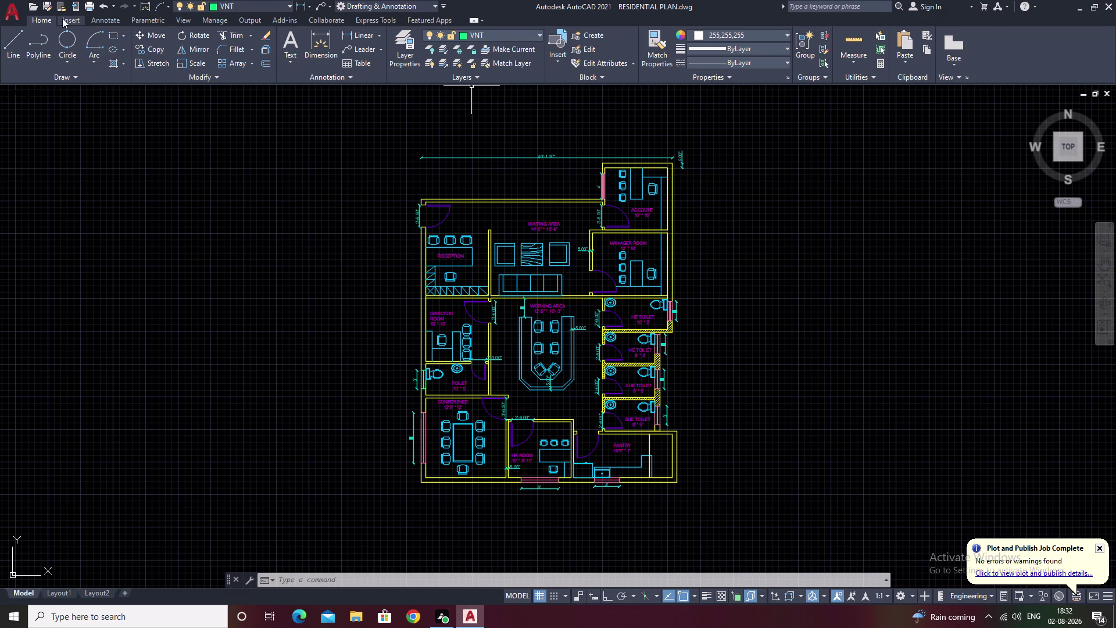
Begin a Save As of the residential plan drawing, targeting the Desktop folder.
click(624, 0)
click(645, 0)
click(659, 3)
click(46, 8)
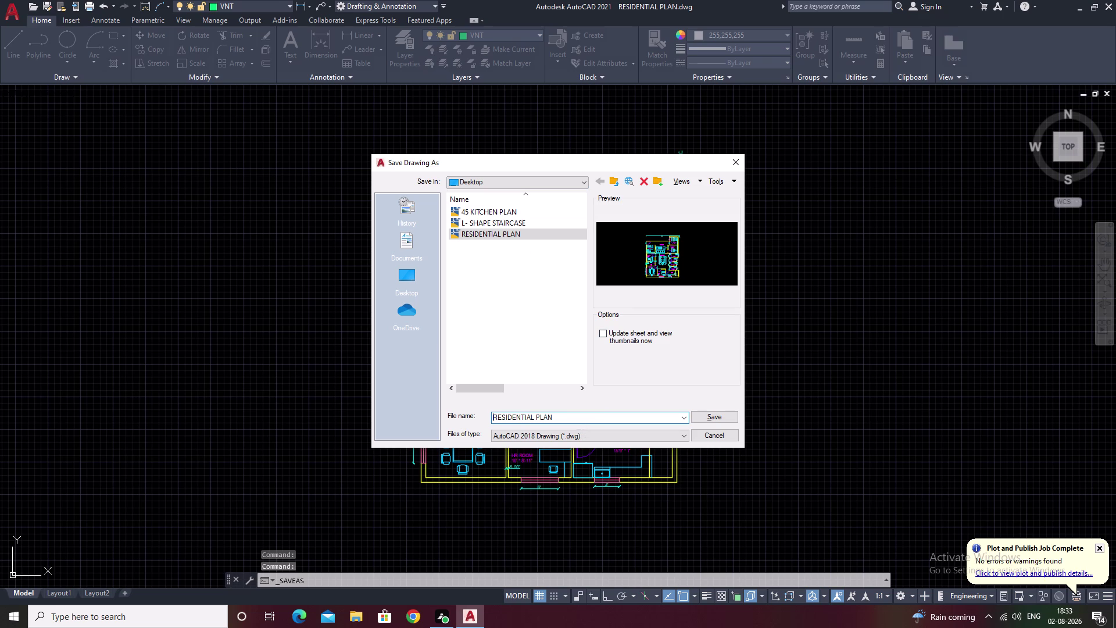
Replace the file name RESIDENTIAL PLAN with 'OFFICE BUILDING PLAN' and save it.
drag(583, 421, 372, 436)
key(BackSpace)
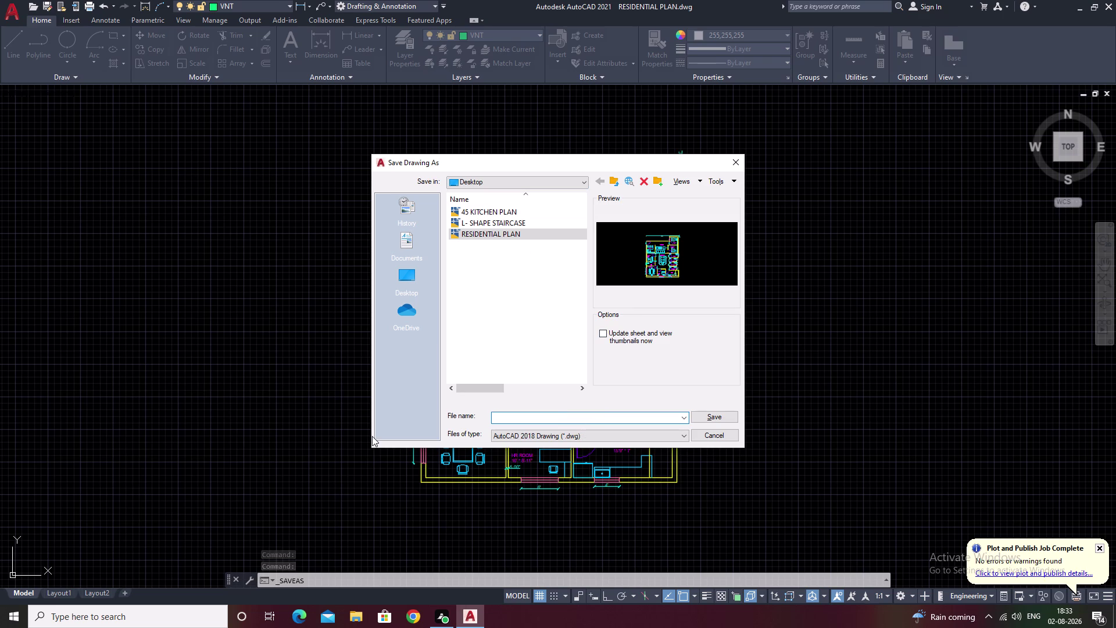
text(OFFI)
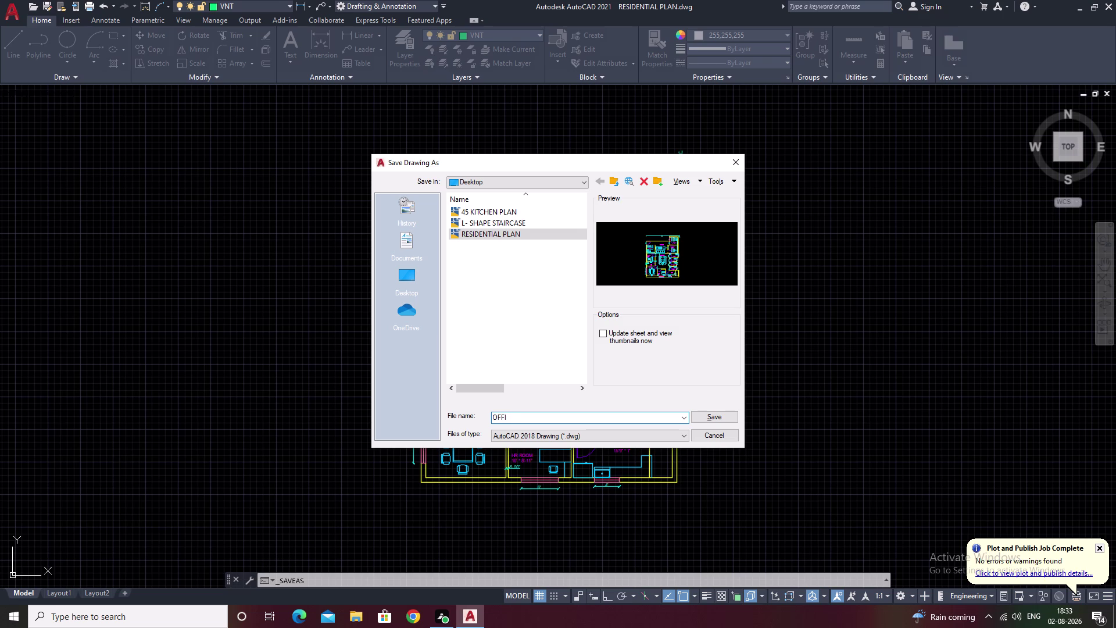
key(c)
text(E)
key(space)
text(BUIL)
text(D)
text(ING)
key(space)
text(PLA)
text(N)
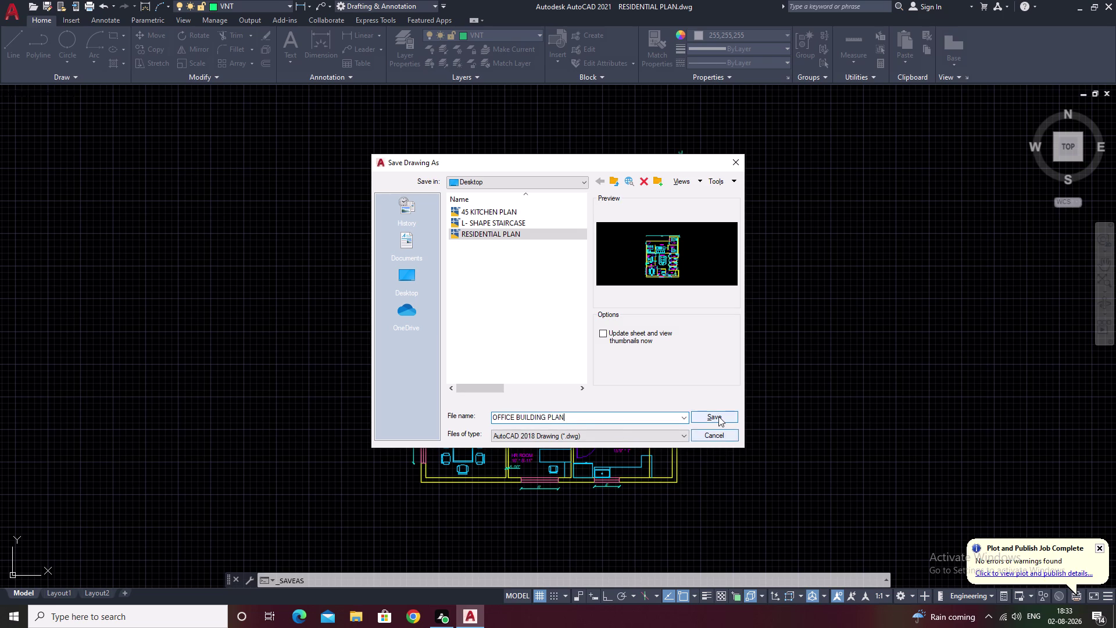
click(718, 417)
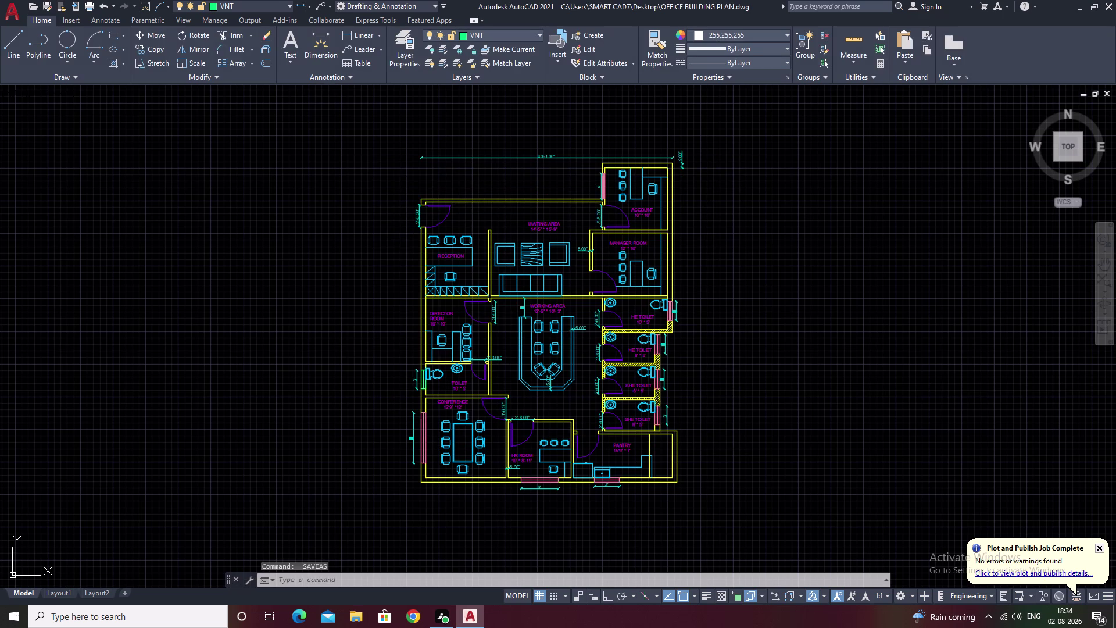